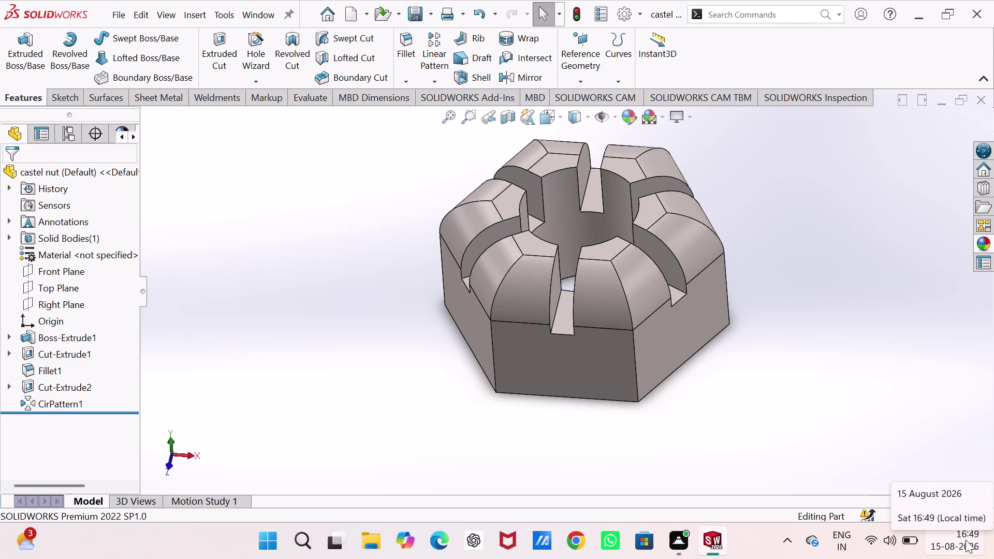
Create a new Assembly document from the New SOLIDWORKS Document dialog.
key(ctrl+n)
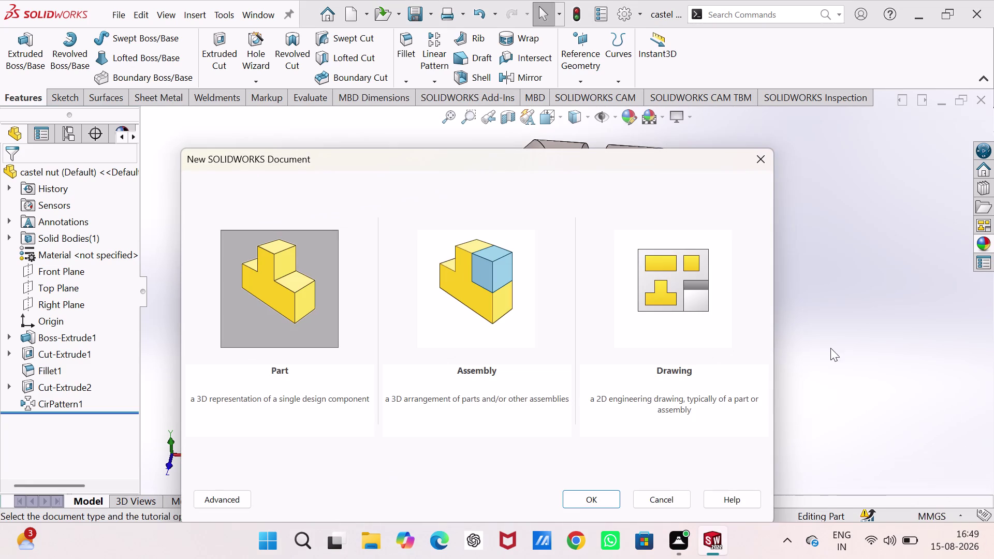
click(481, 284)
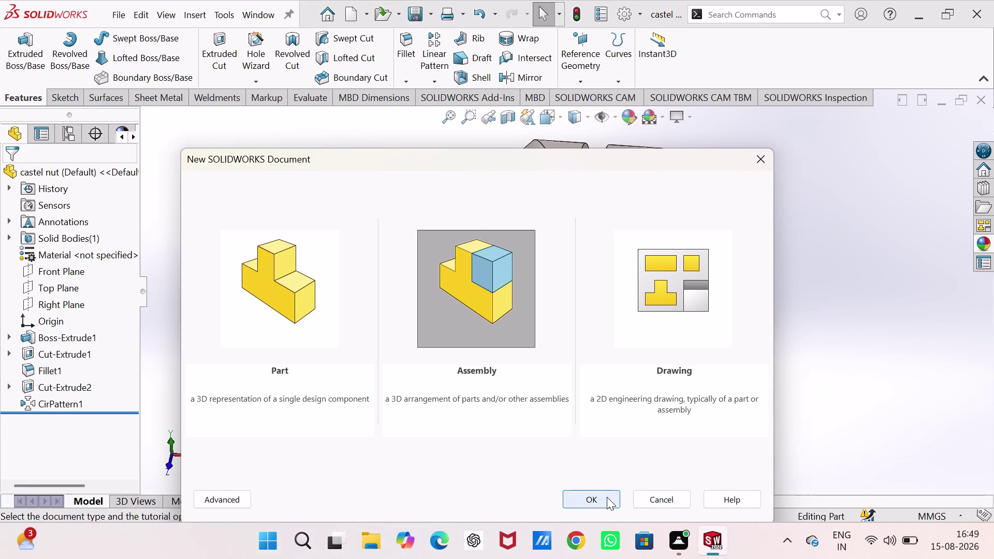
click(606, 497)
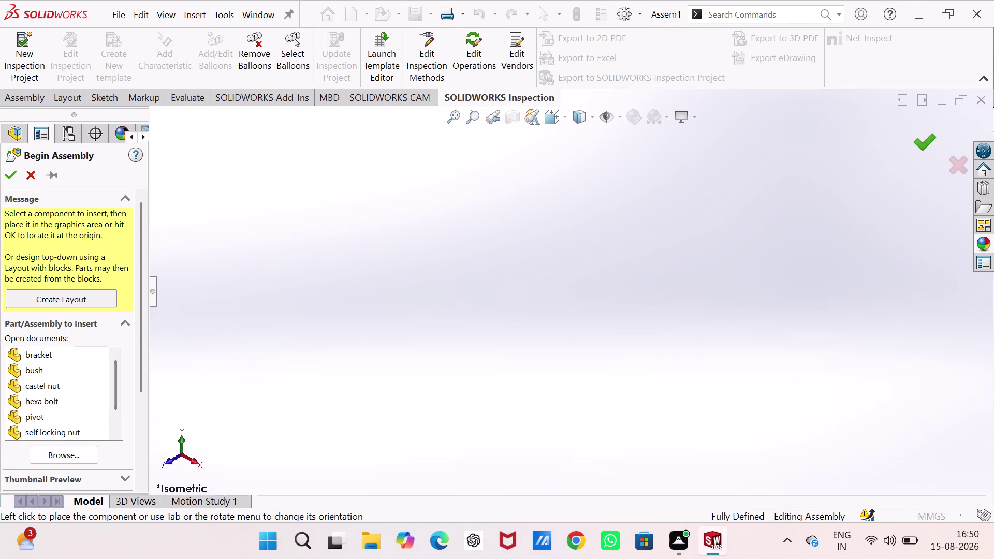
Browse to the bracket part file and insert it at the assembly origin.
click(83, 456)
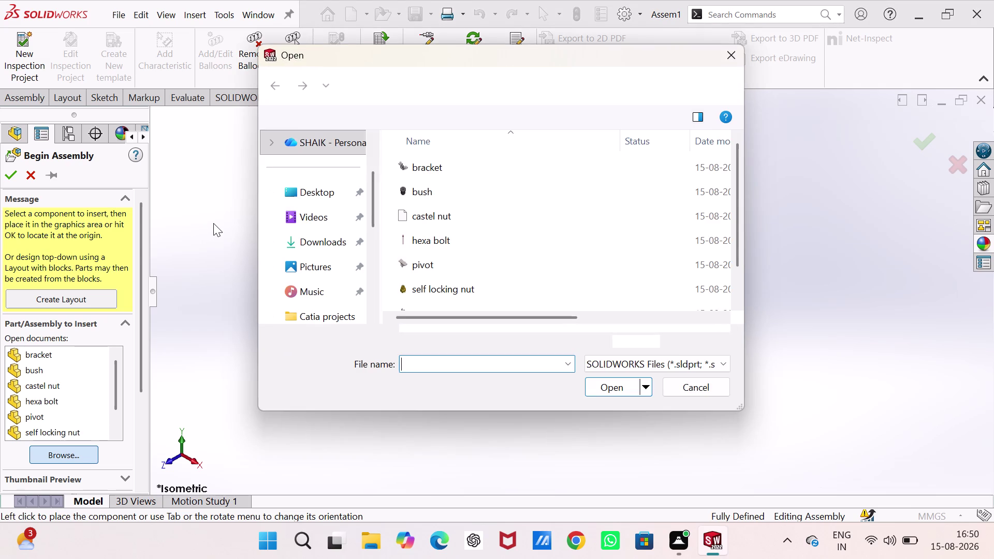
click(453, 160)
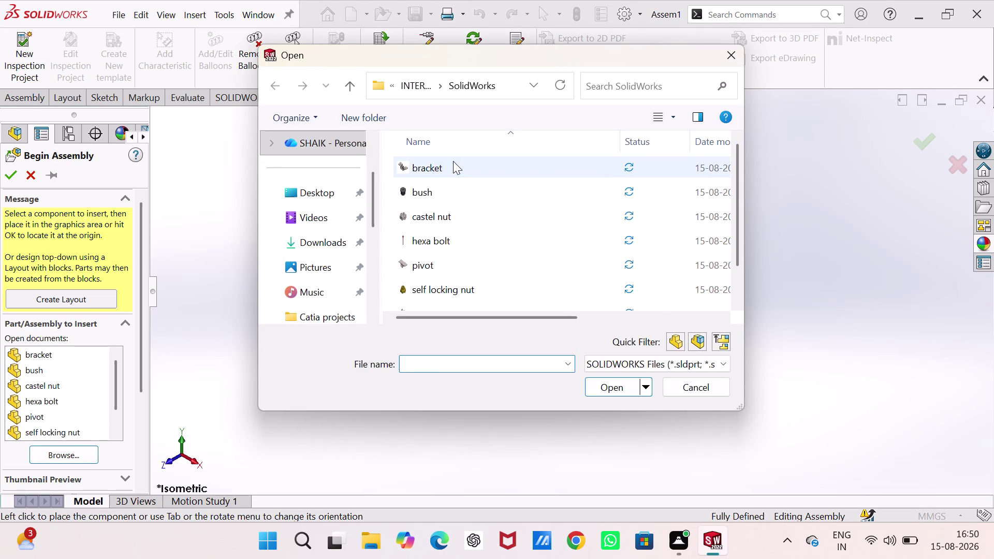
click(590, 385)
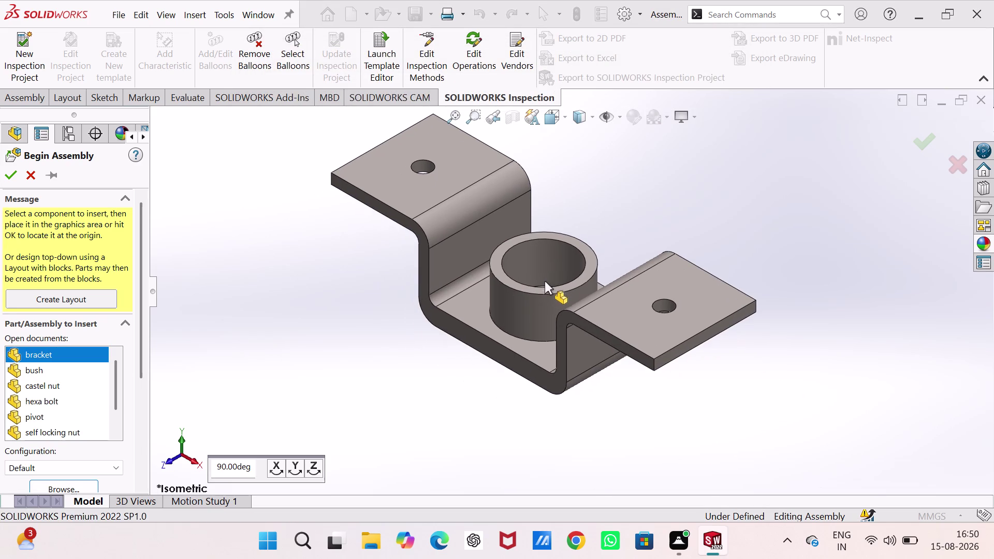
click(550, 299)
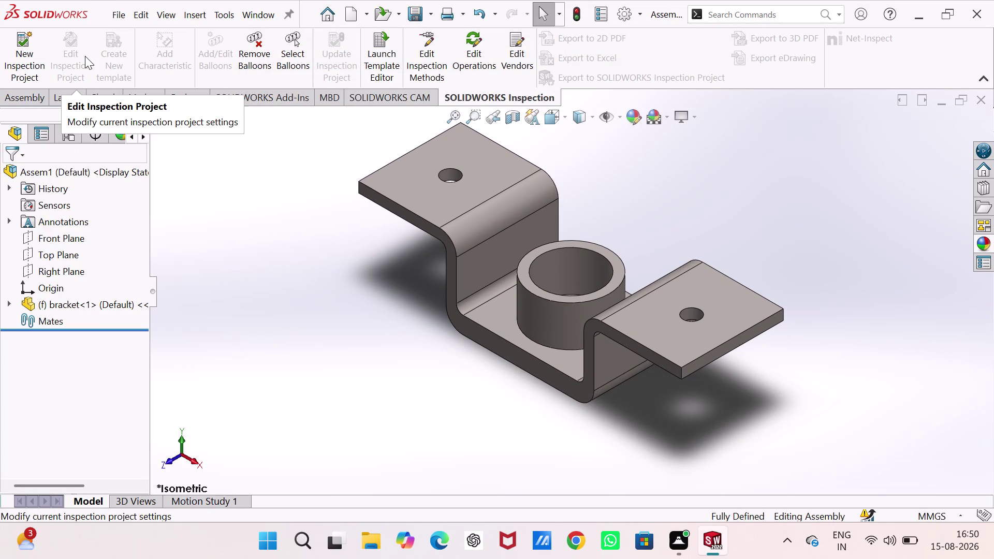
Change the bracket component from fixed to Float and show the Assembly tools.
right_click(402, 165)
click(462, 270)
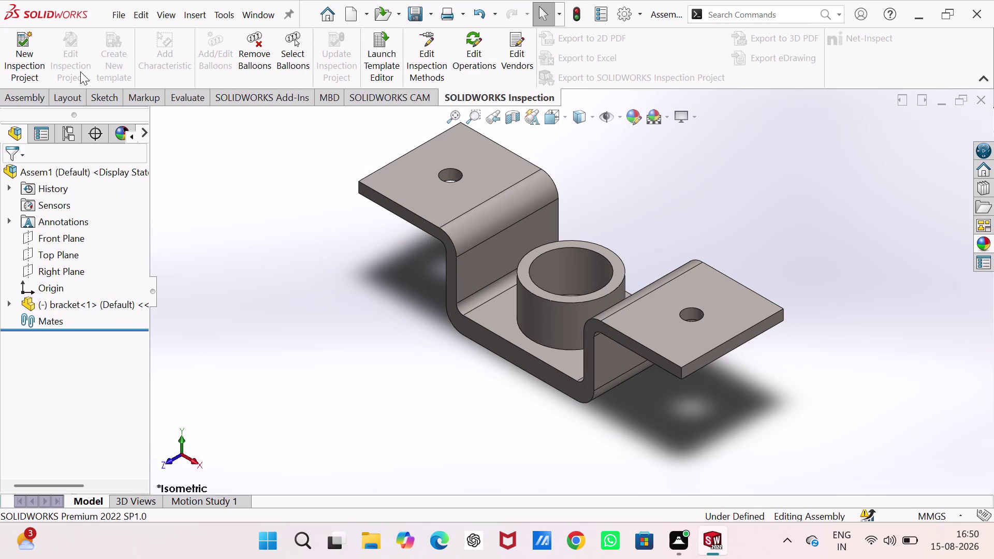
click(30, 100)
click(118, 44)
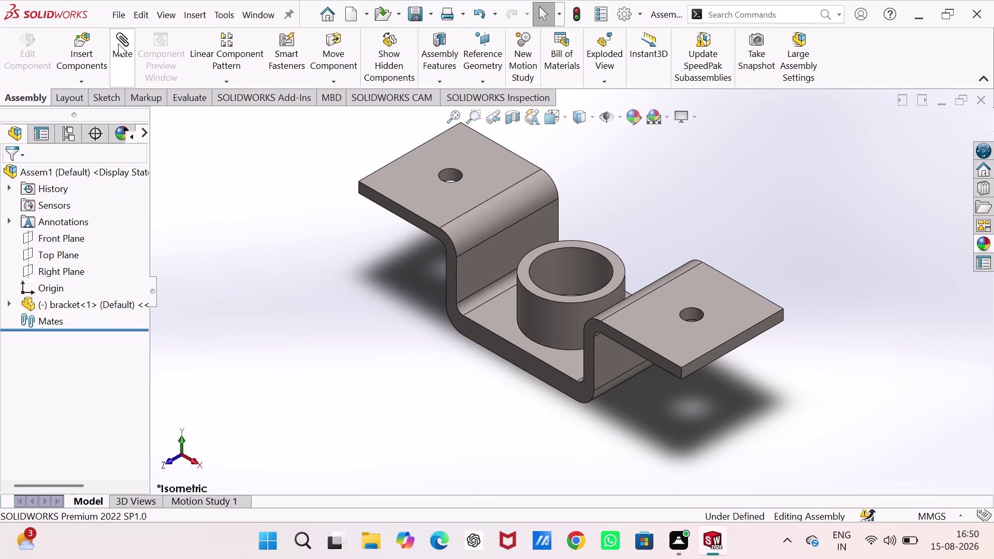